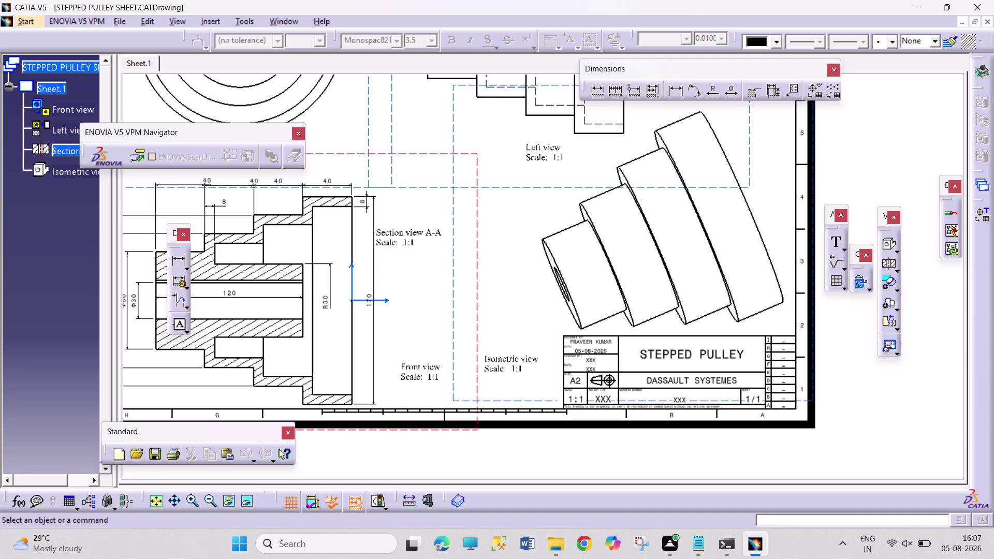
right_drag(756, 322, 121, 481)
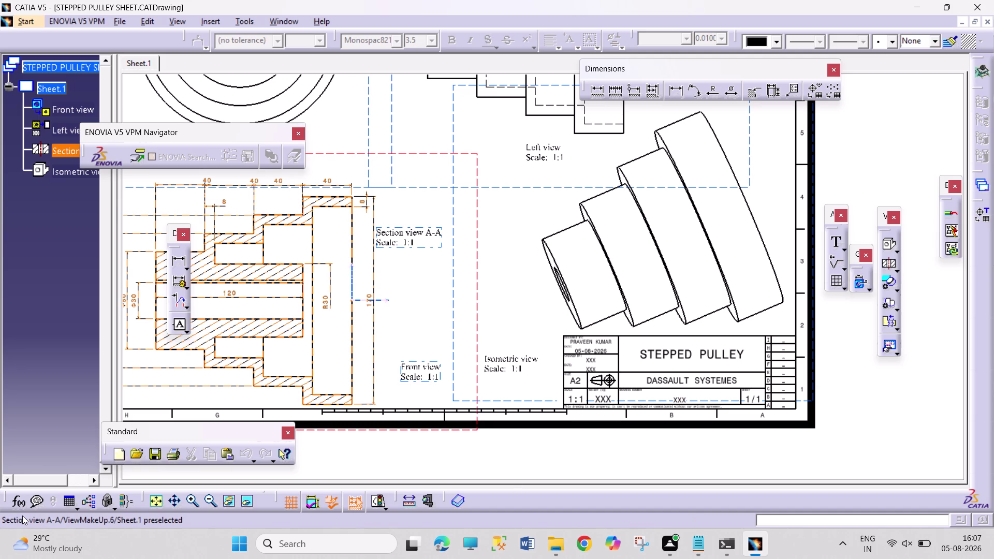